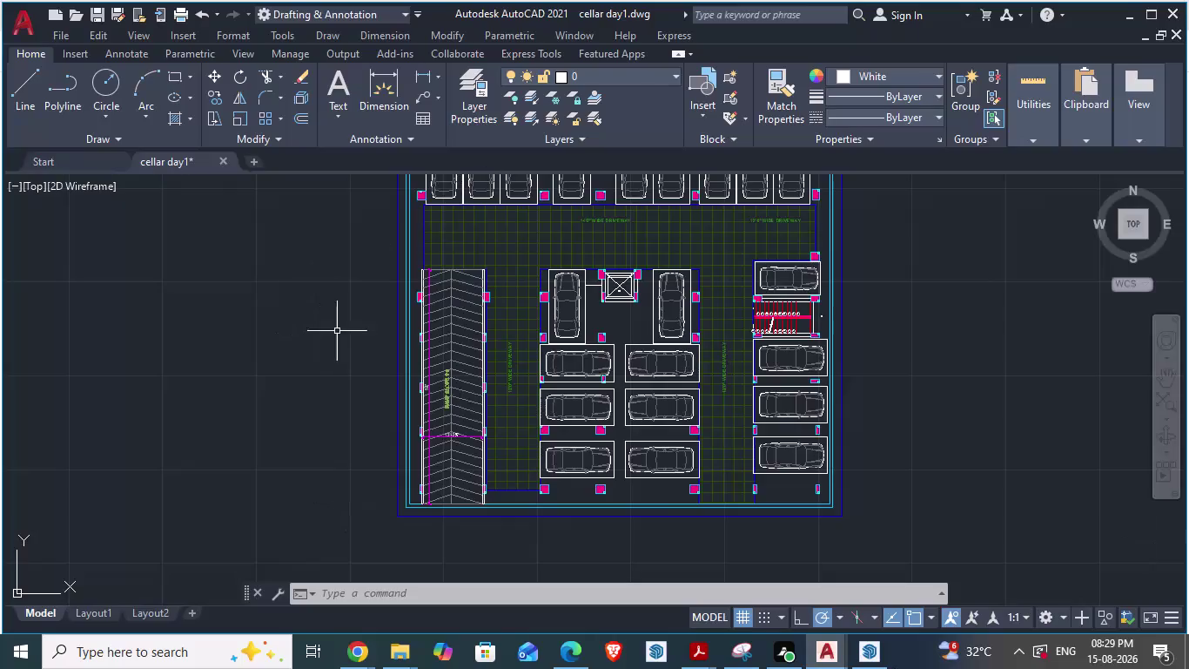
Zoom around the cellar day1 parking layout before switching to the ARCH PLANS reference drawing.
scroll(down, 3)
scroll(up, 3)
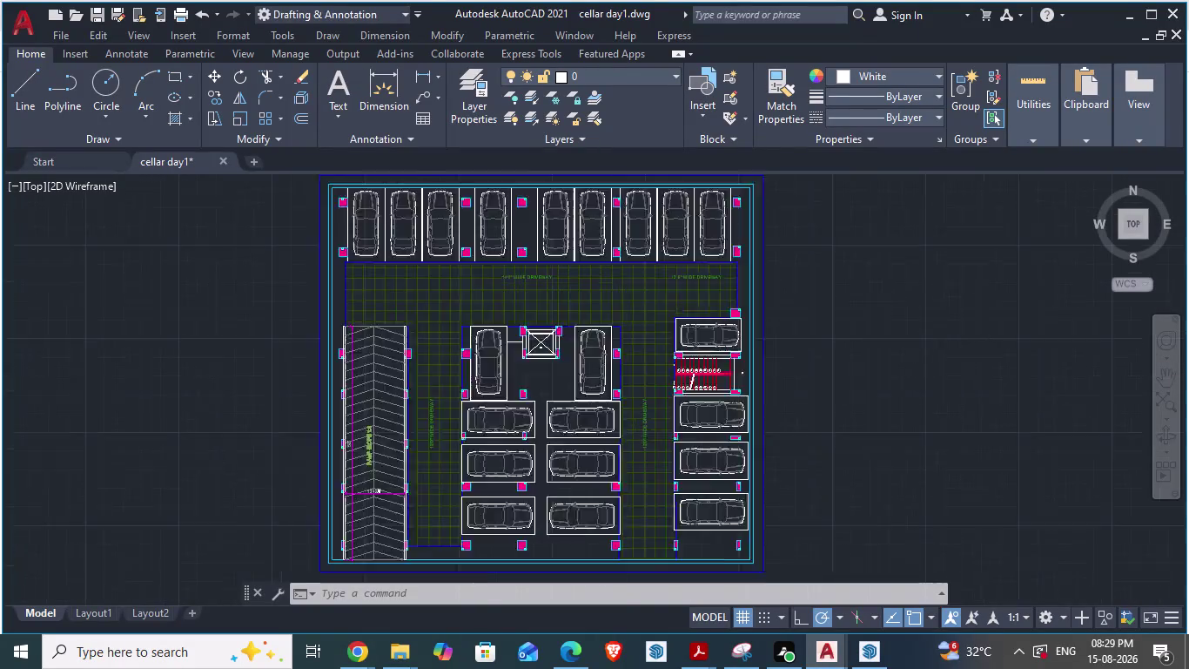
scroll(up, 3)
key(alt+Tab)
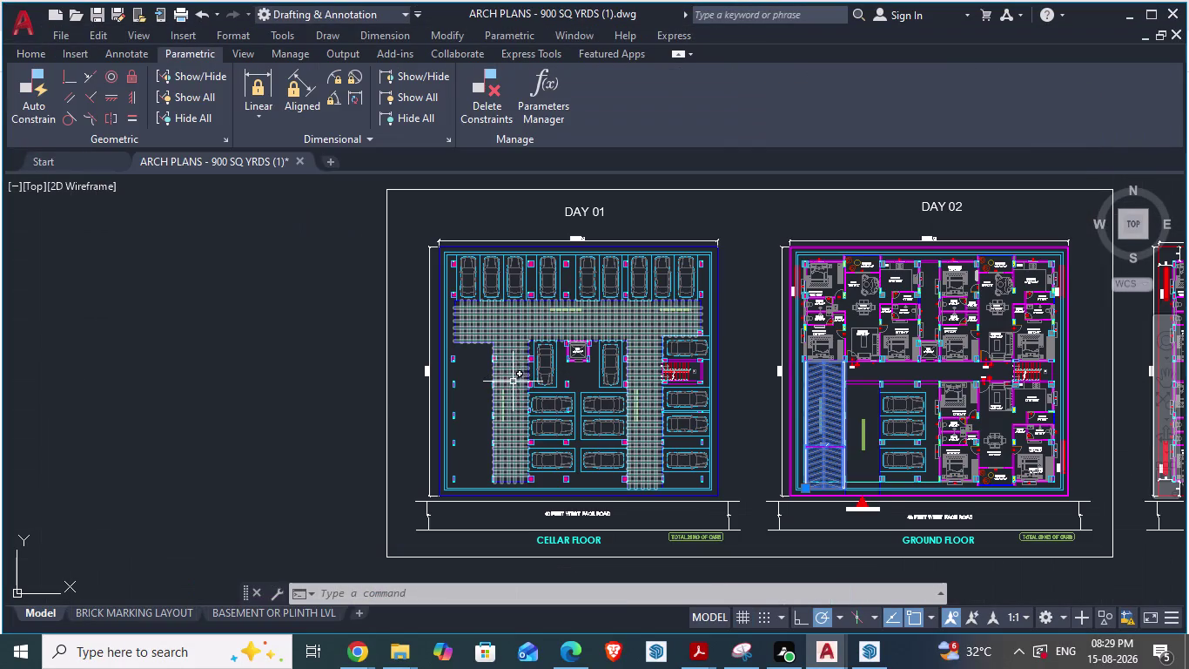
scroll(up, 3)
scroll(down, 3)
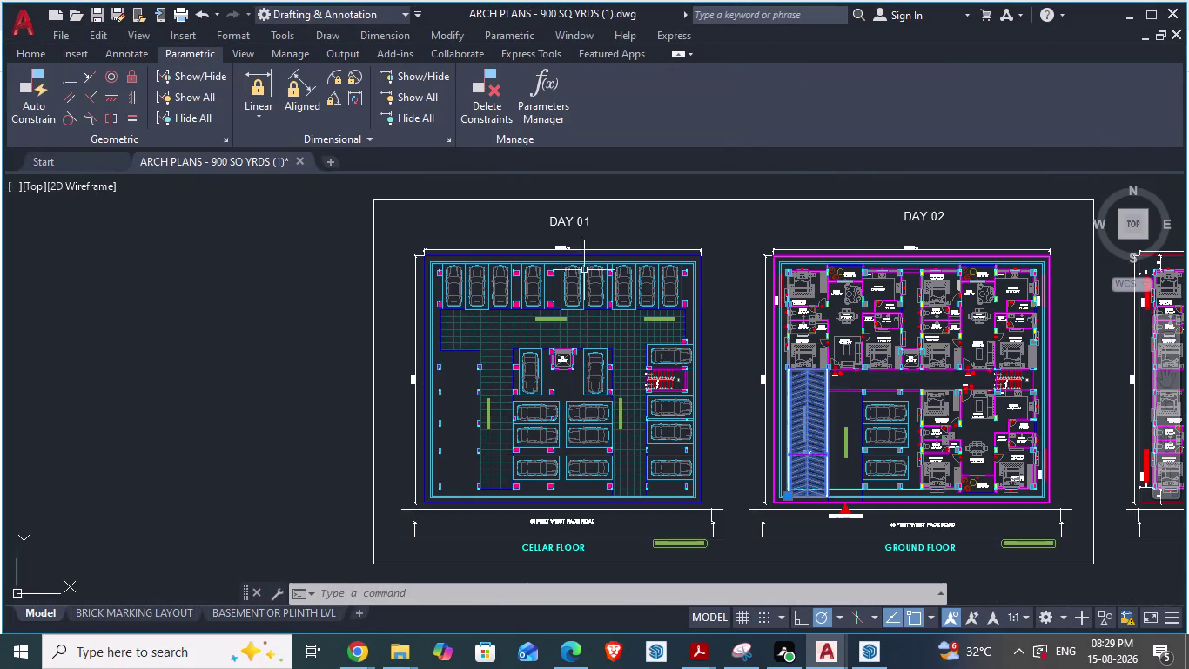
scroll(up, 3)
scroll(down, 3)
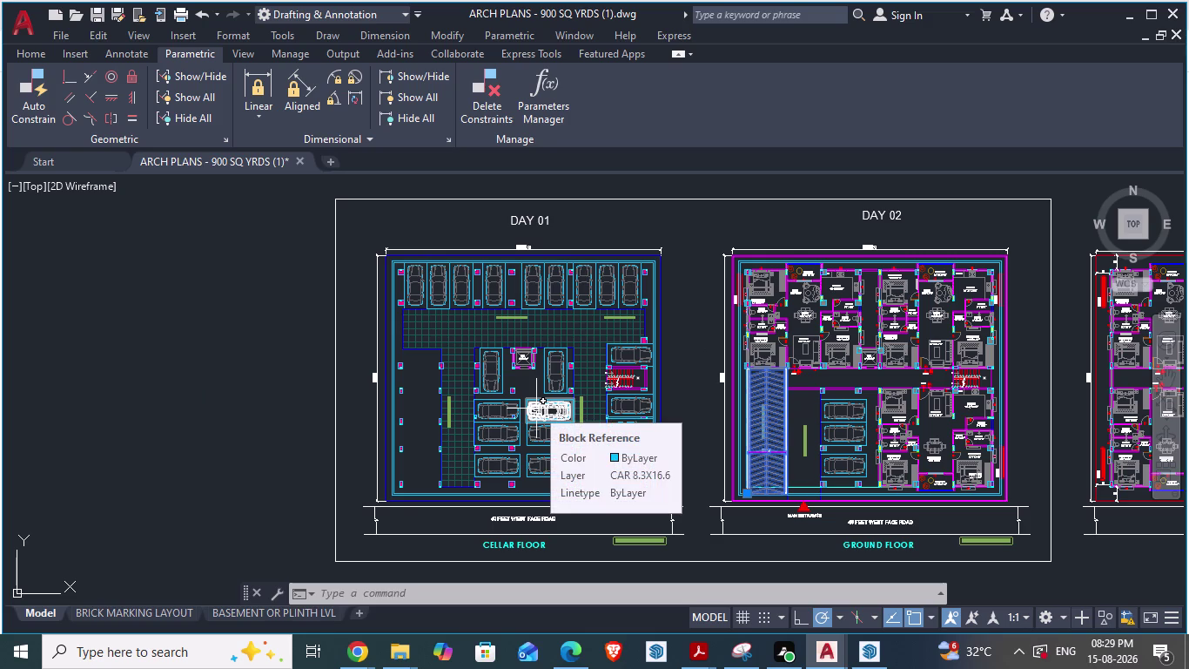
scroll(down, 3)
scroll(up, 3)
scroll(down, 3)
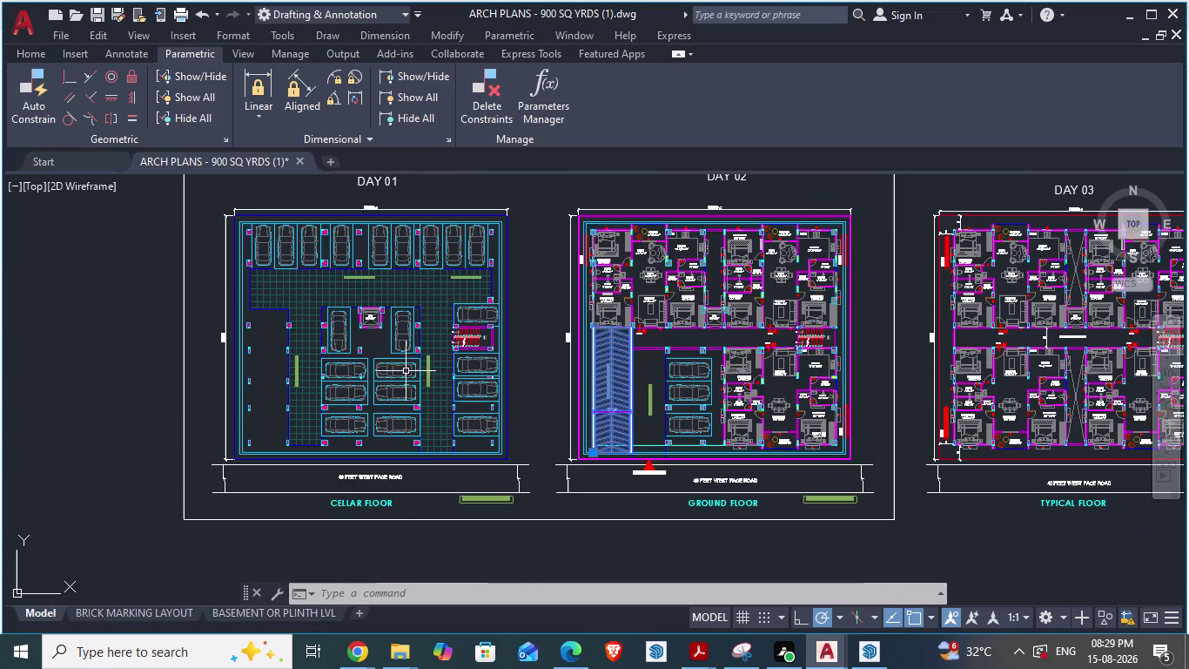
scroll(up, 3)
scroll(down, 3)
scroll(up, 3)
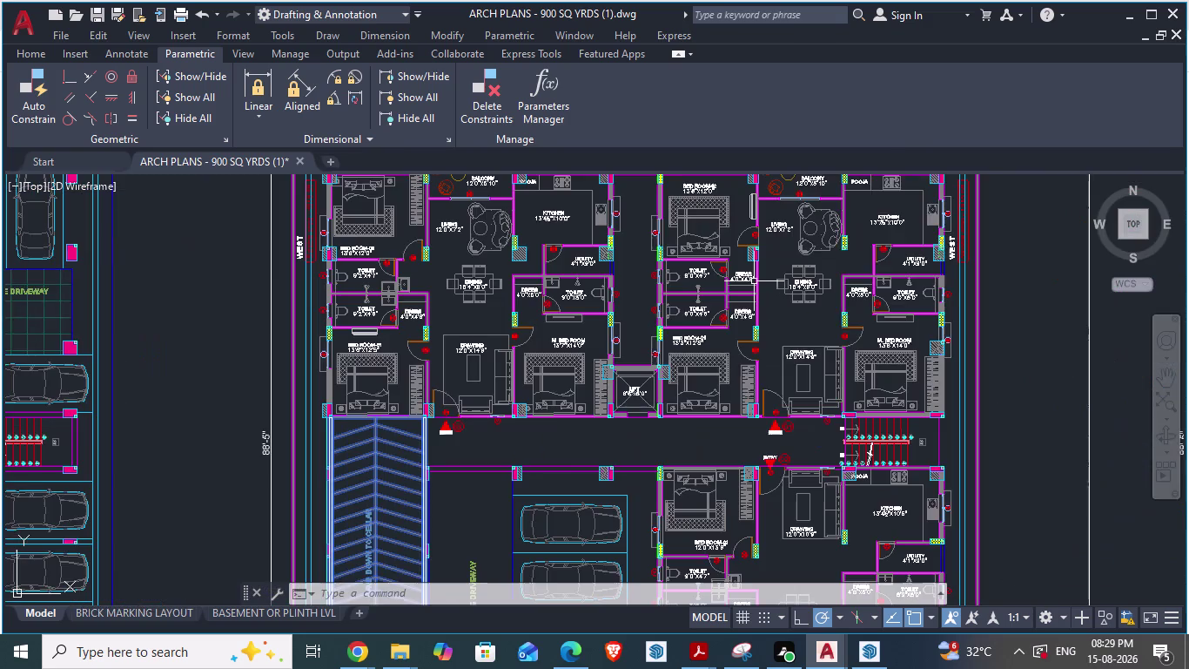
scroll(down, 3)
scroll(up, 3)
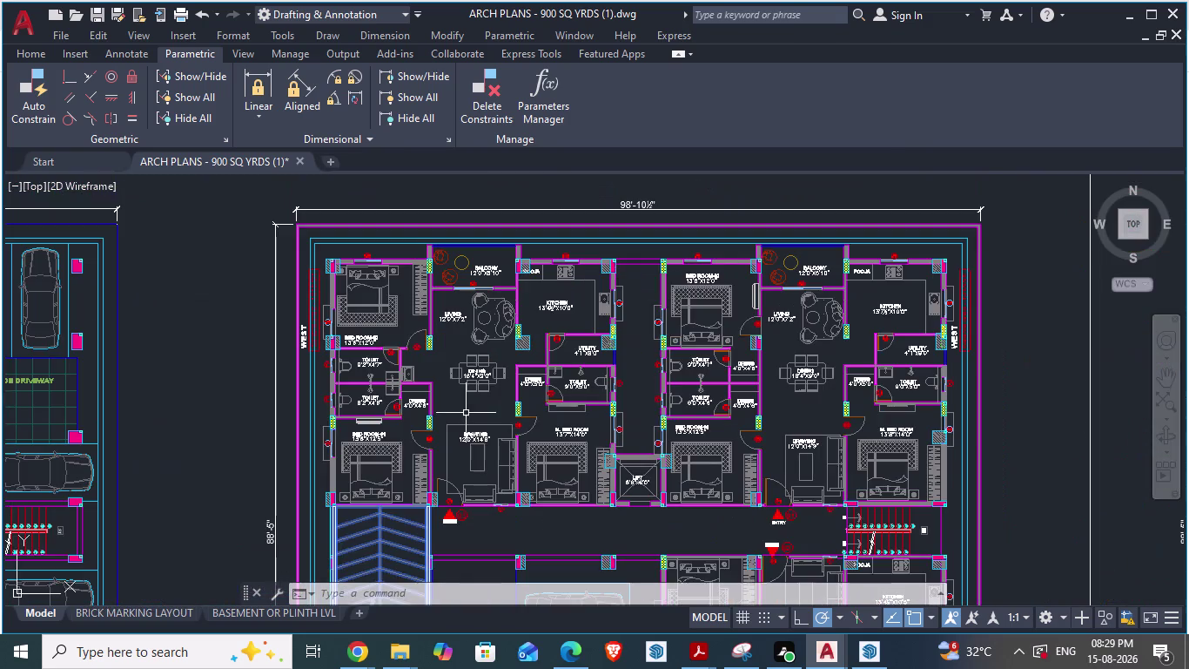
scroll(up, 3)
scroll(down, 3)
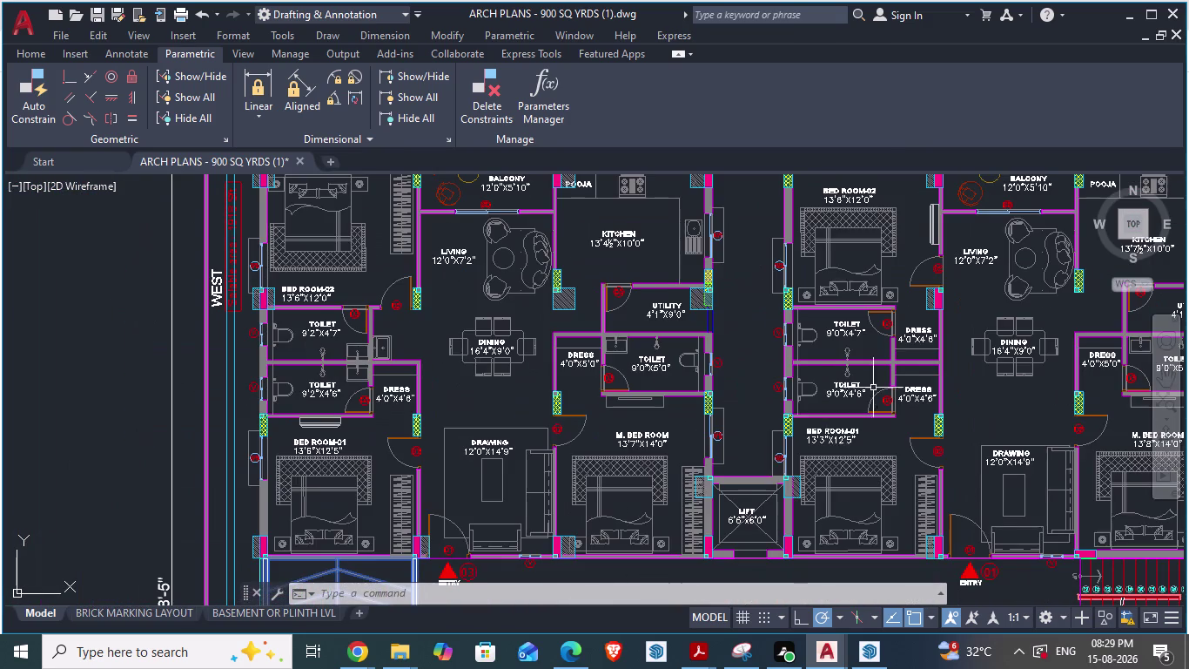
scroll(down, 3)
scroll(down, 3)
scroll(up, 3)
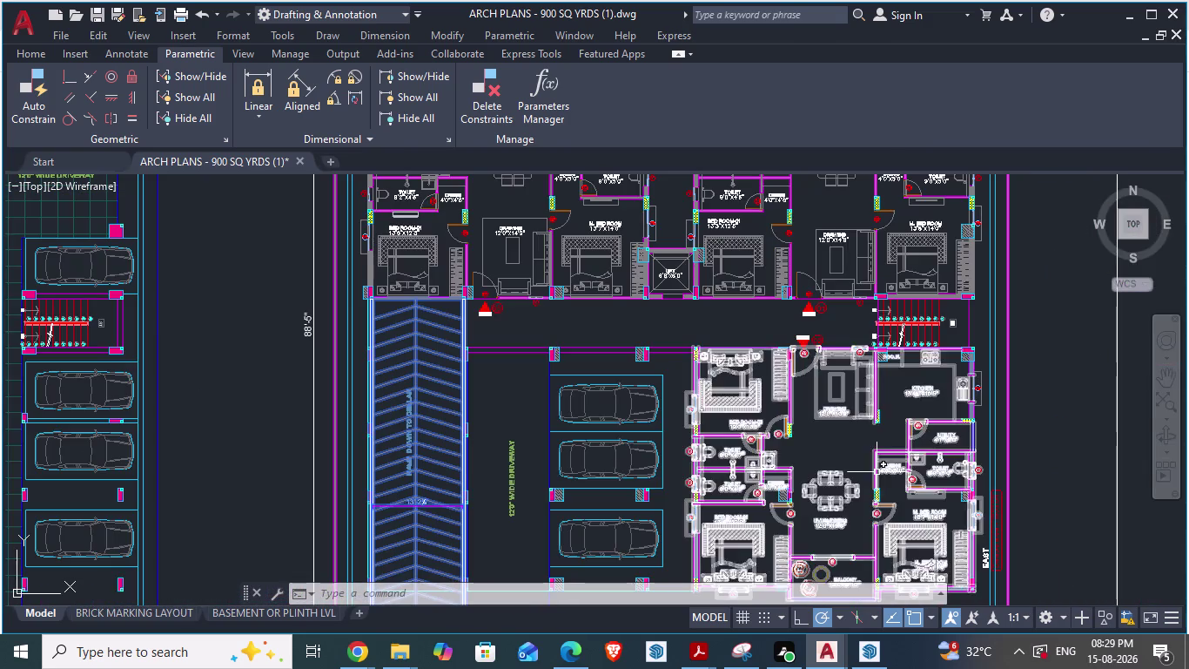
scroll(down, 3)
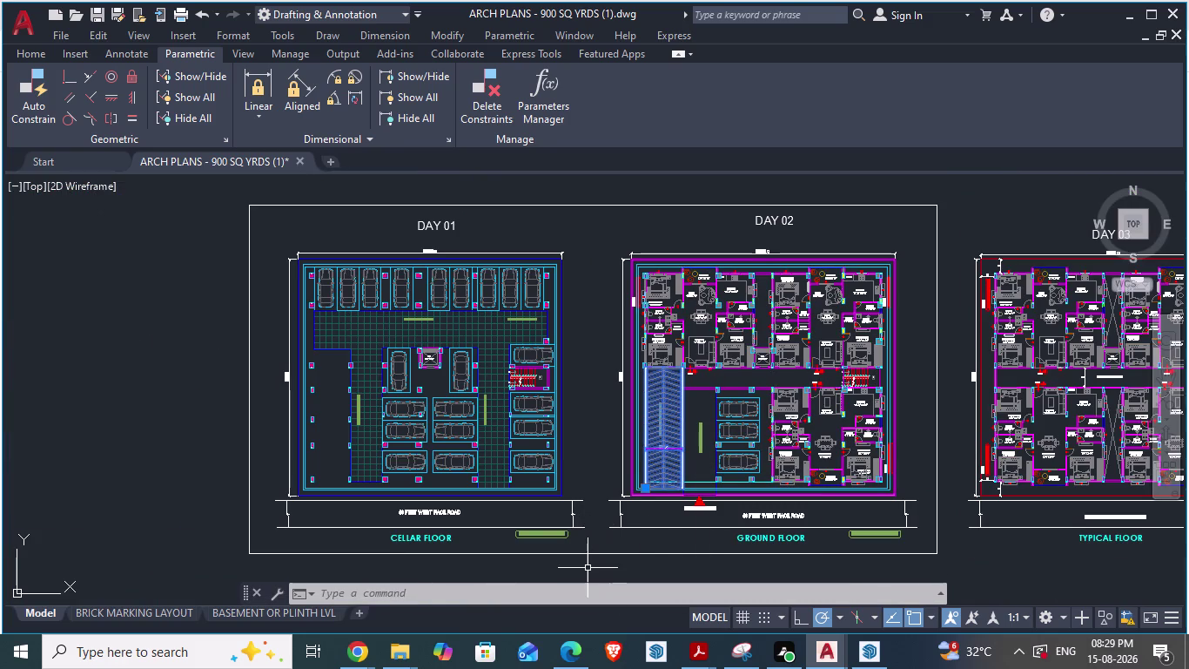
scroll(down, 3)
scroll(up, 3)
scroll(down, 3)
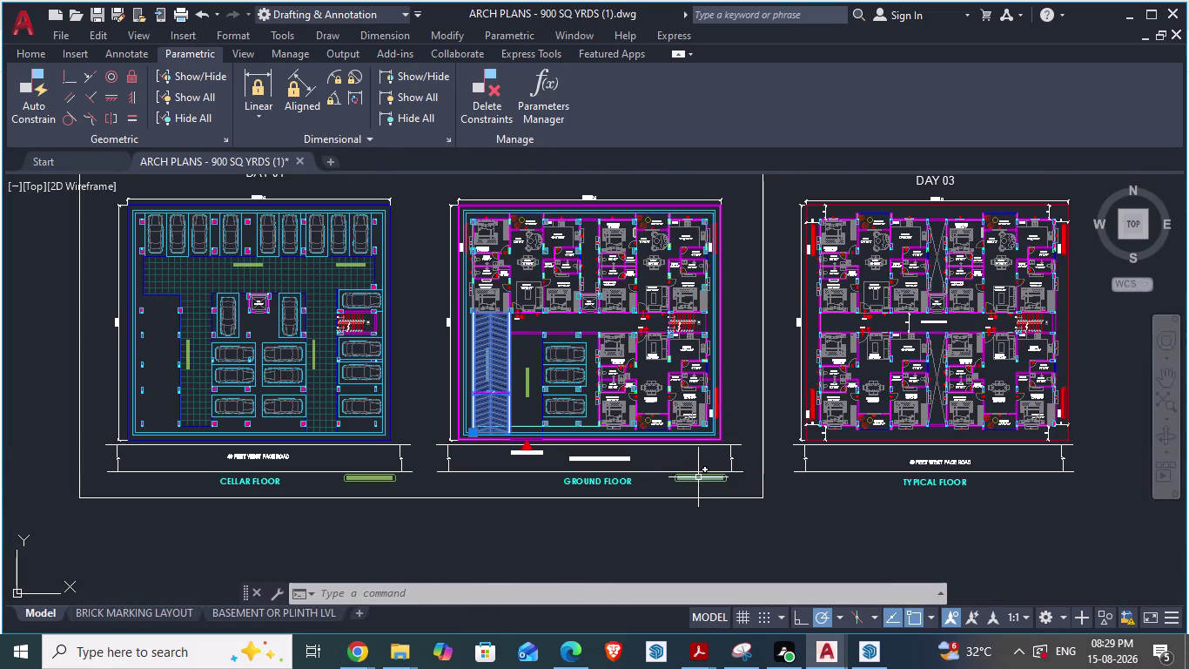